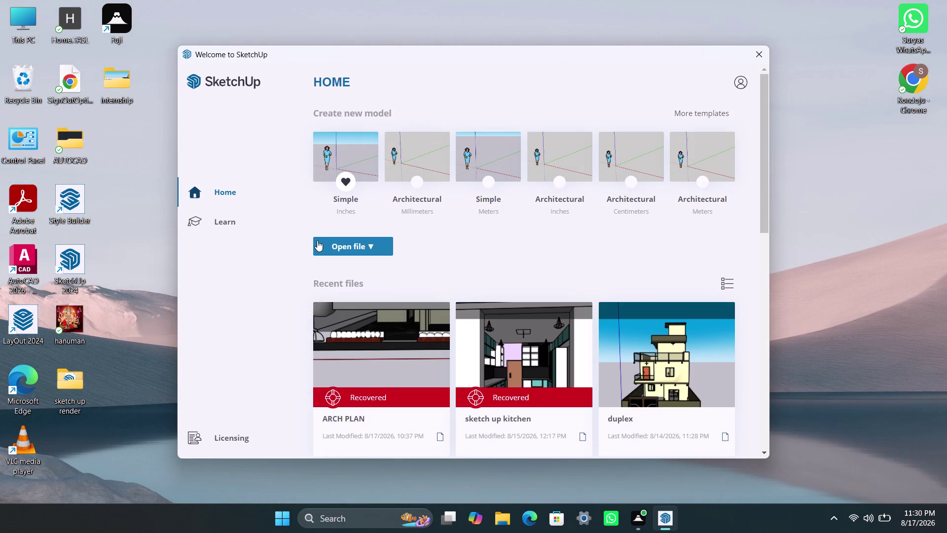
Open ARCH PLAN from Recent files to bring up the recovered-versus-last-saved version prompt.
click(389, 335)
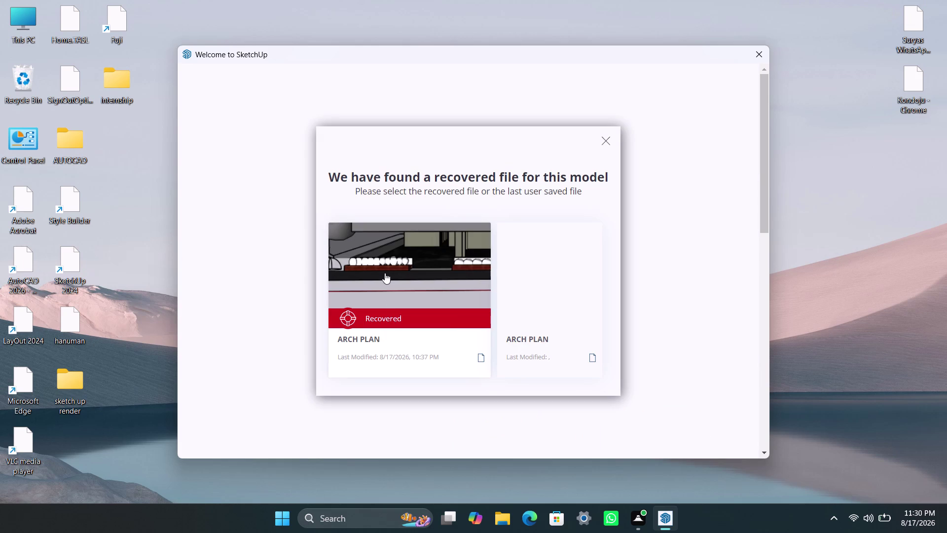